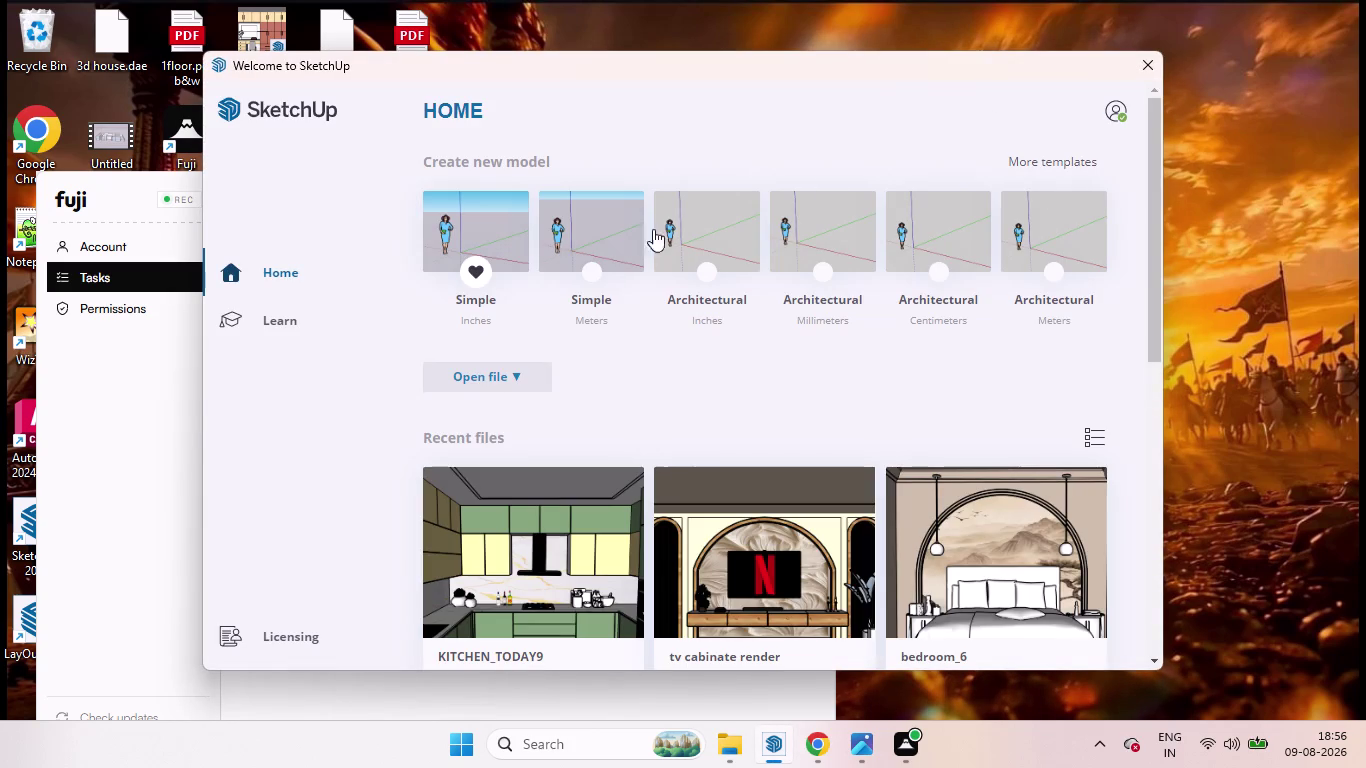
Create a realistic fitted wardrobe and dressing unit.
Start a new model from a template thumbnail in the Welcome to SketchUp window.
click(493, 227)
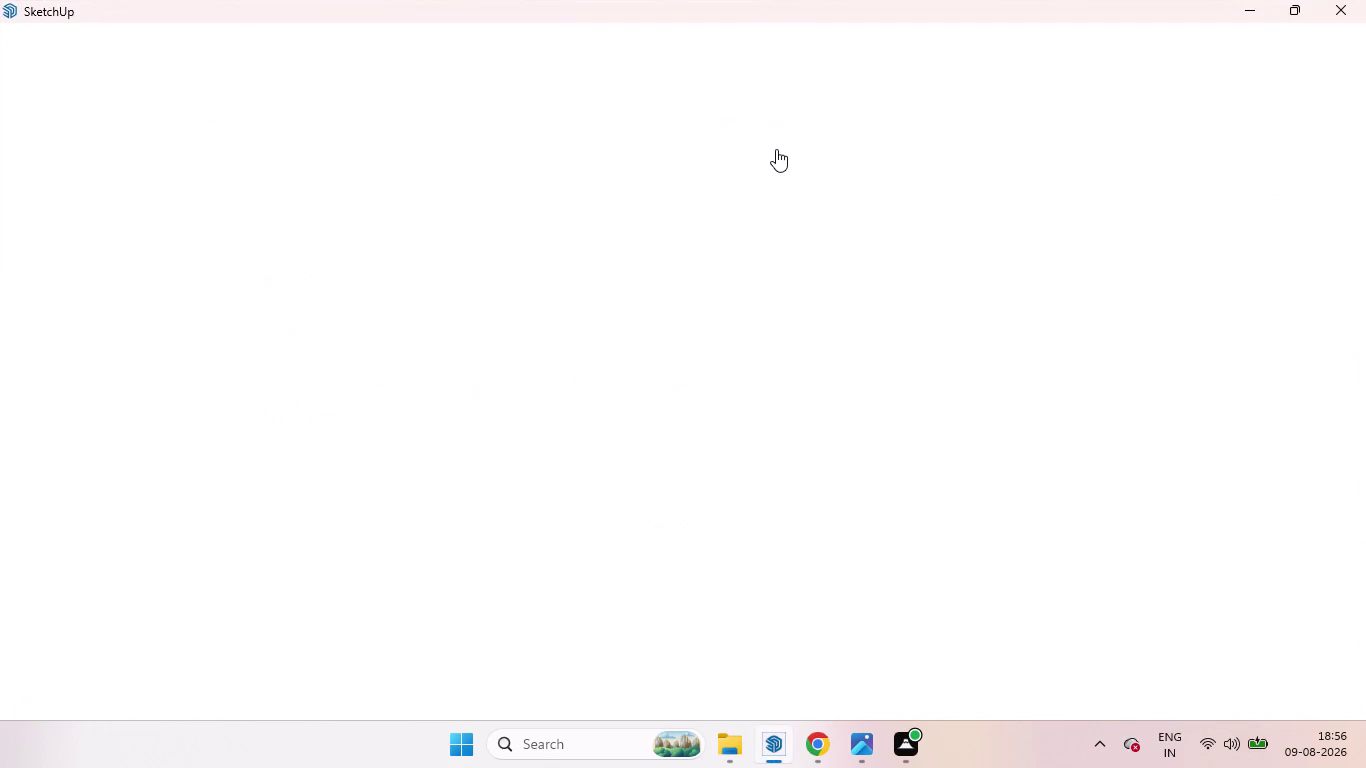